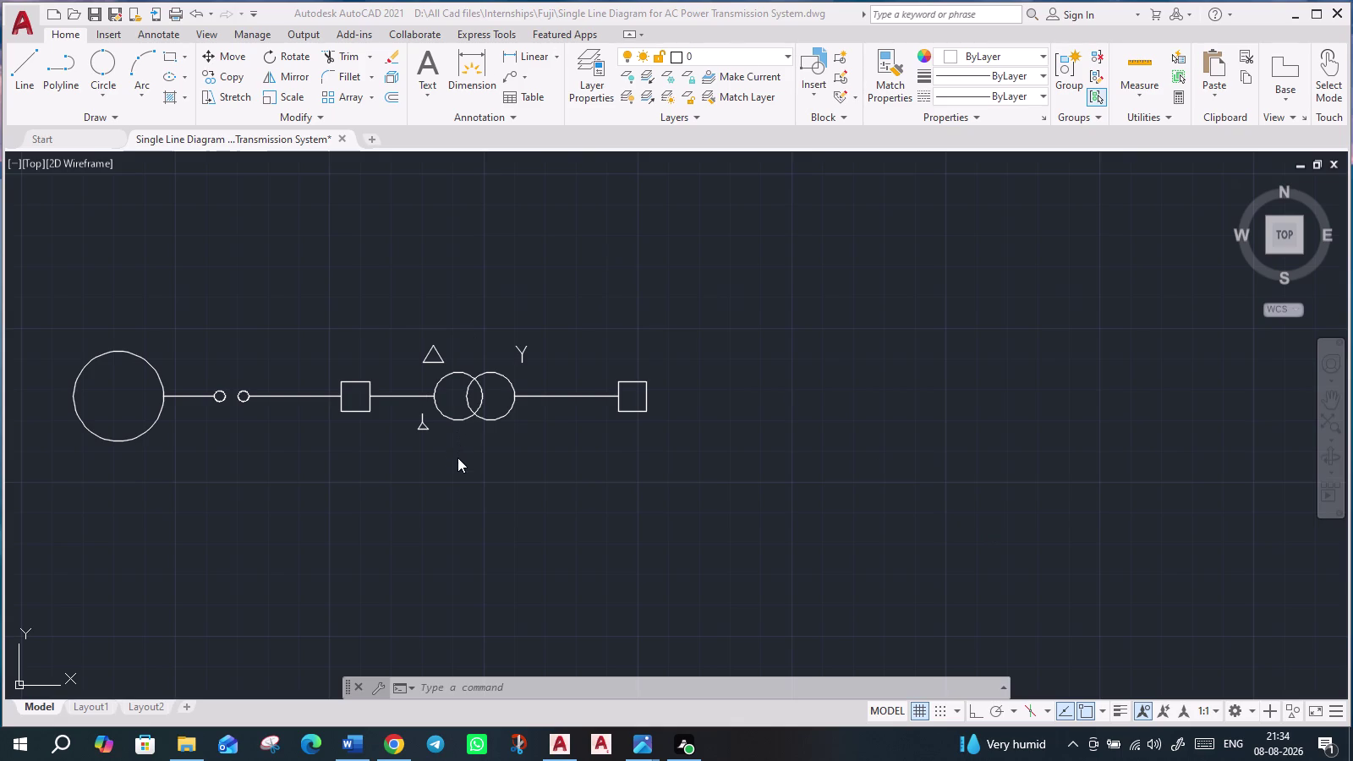
middle_drag(457, 458, 527, 558)
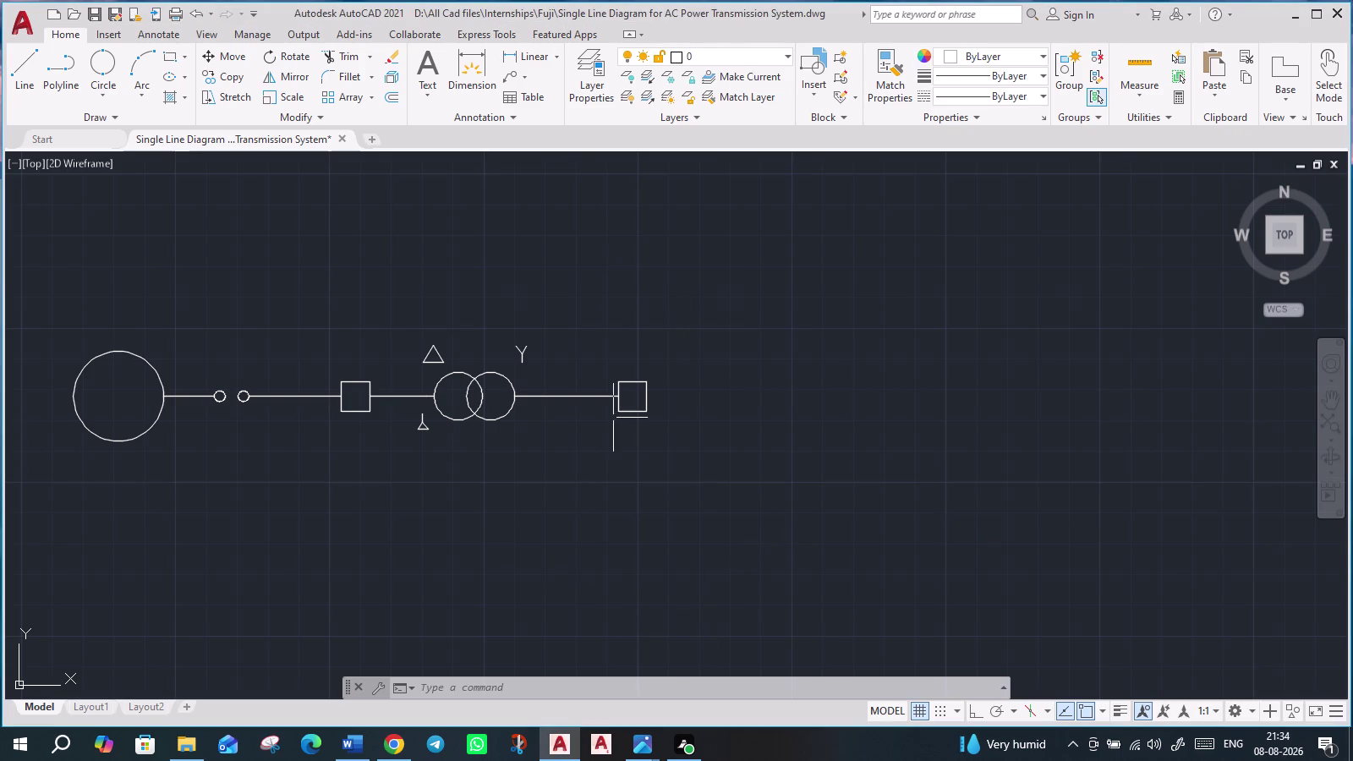
middle_drag(625, 433, 725, 464)
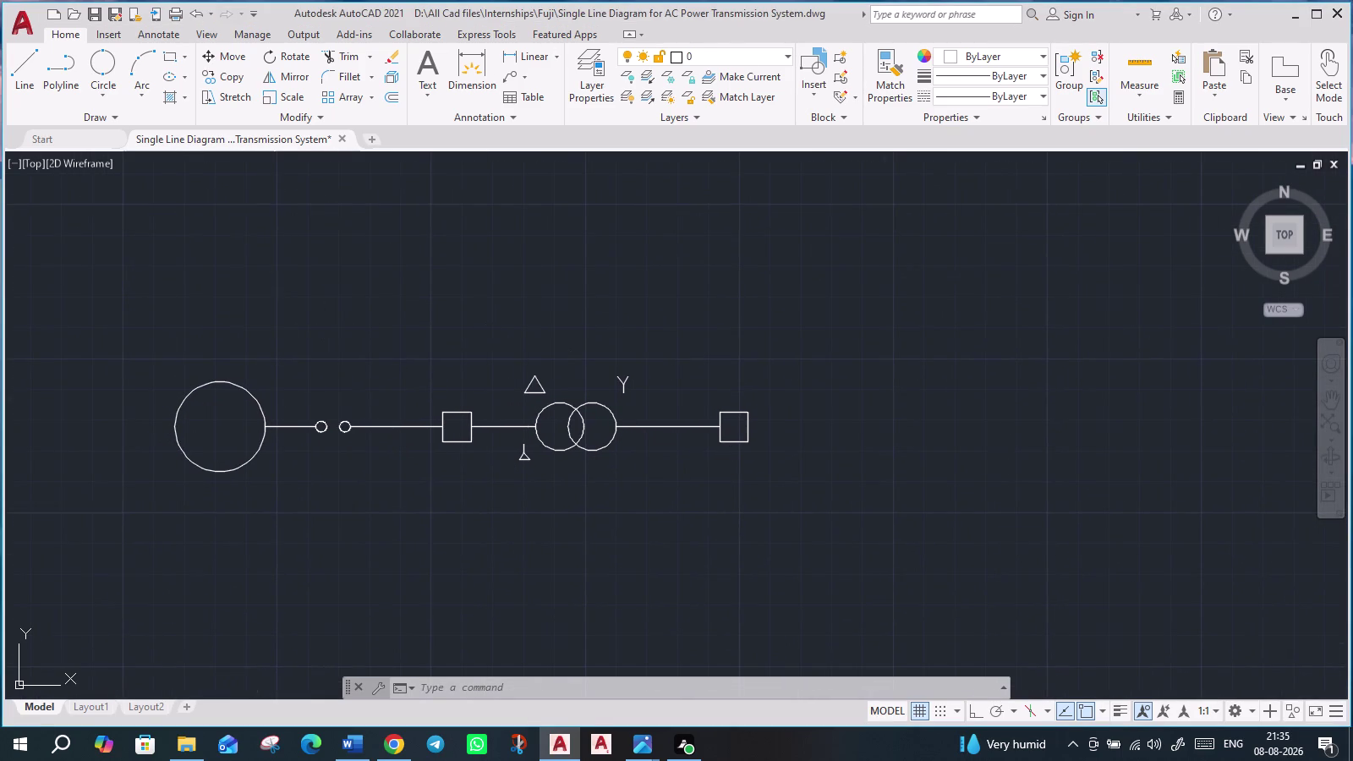
click(242, 389)
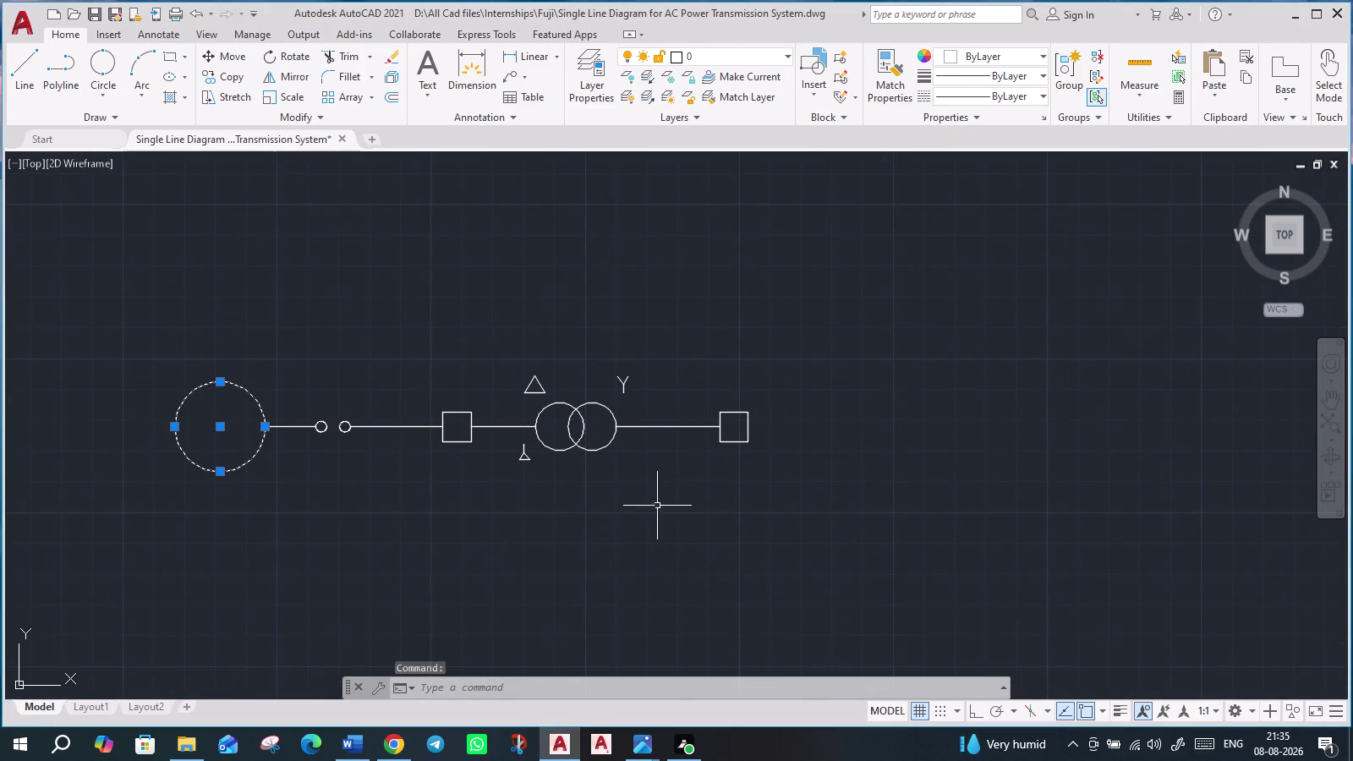